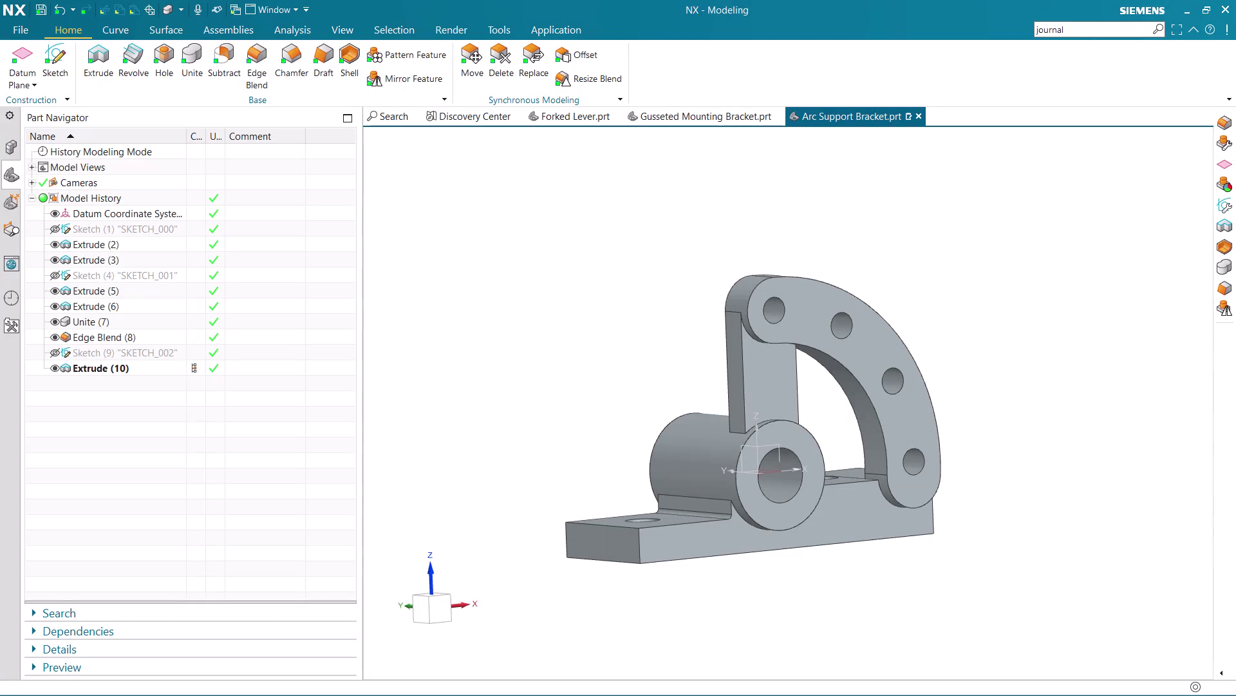
middle_drag(1235, 357, 1068, 387)
middle_drag(1068, 387, 954, 388)
middle_drag(960, 375, 926, 251)
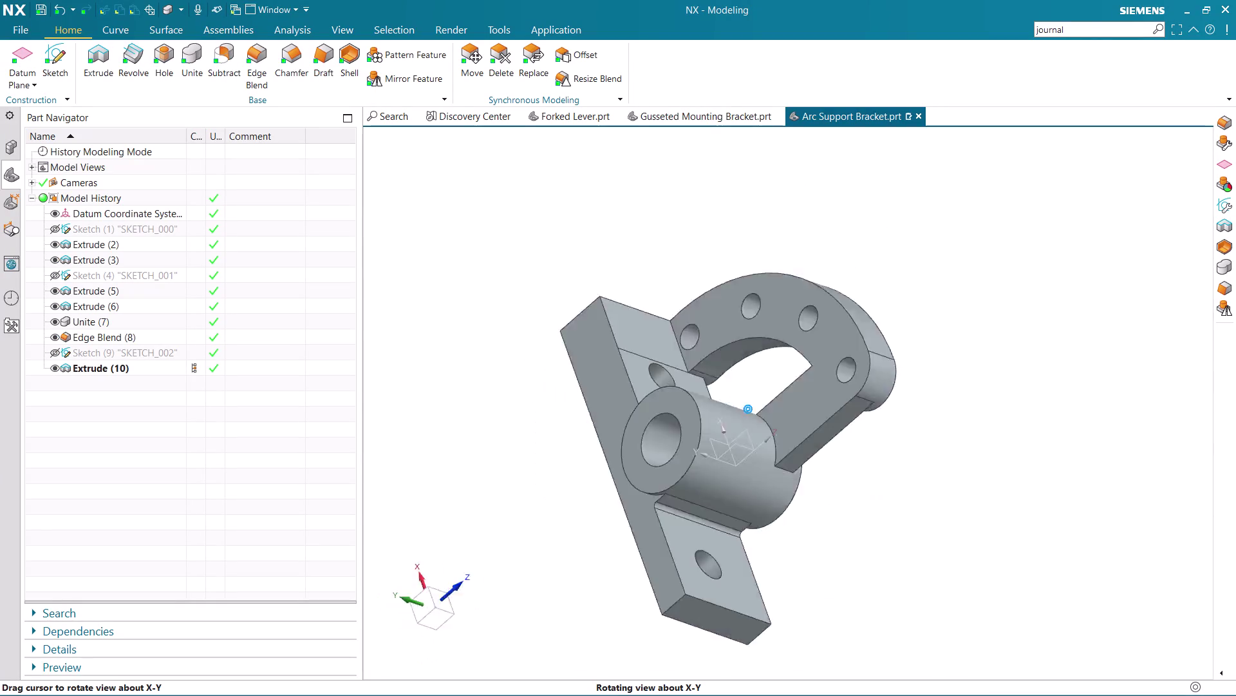
middle_drag(926, 252, 1061, 485)
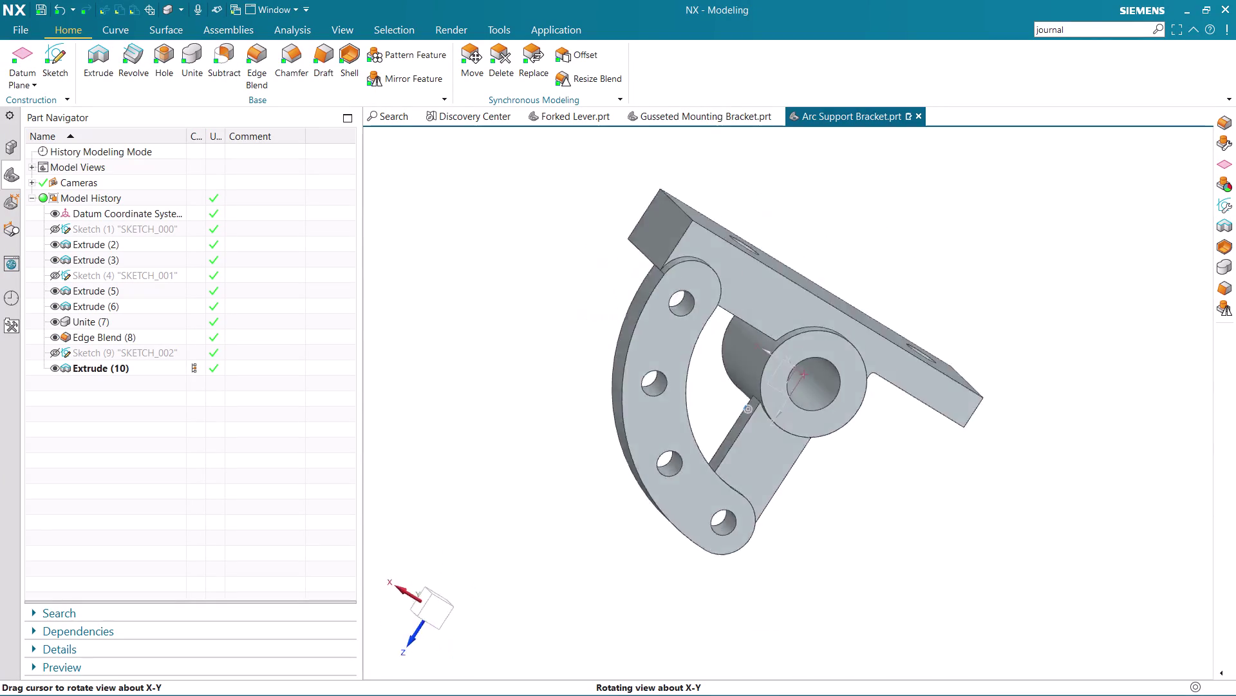
middle_drag(1061, 486, 891, 470)
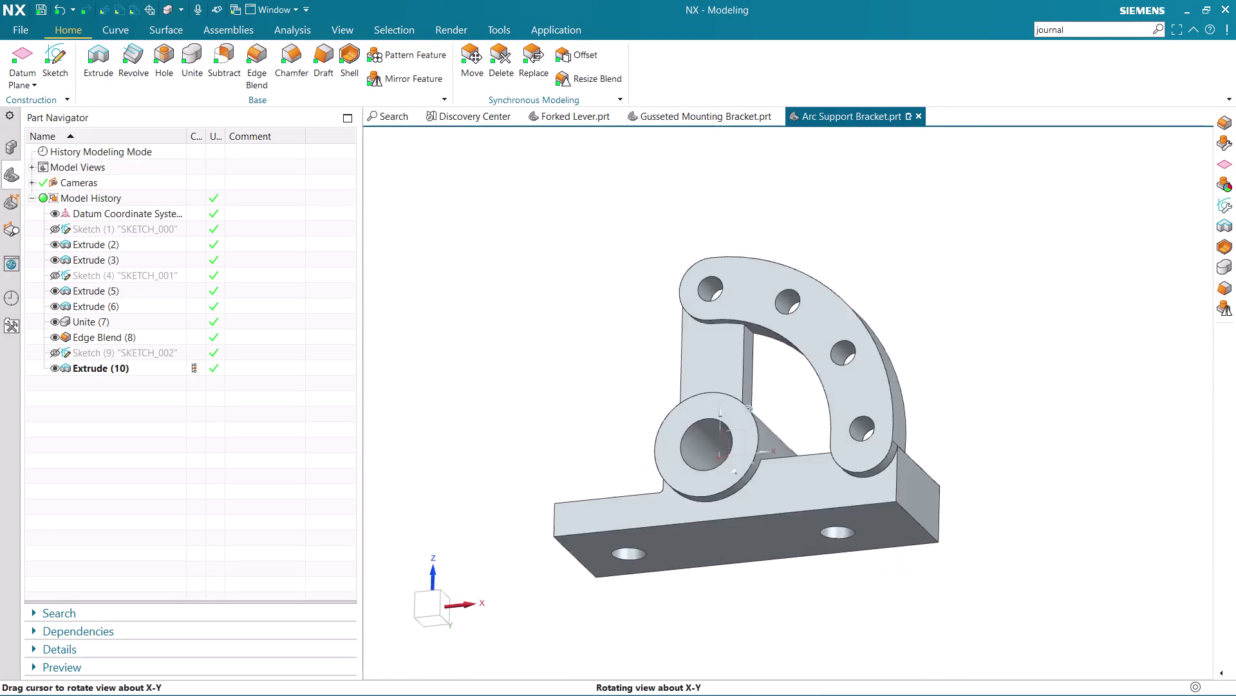
middle_drag(891, 469, 904, 487)
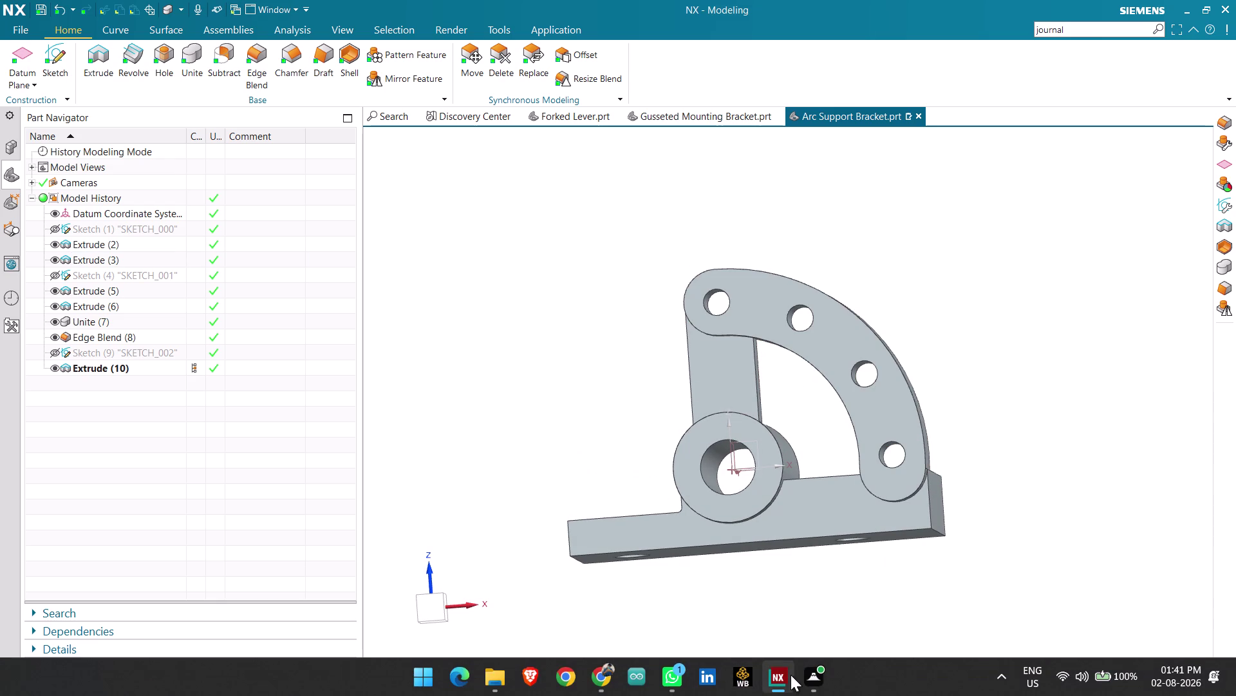